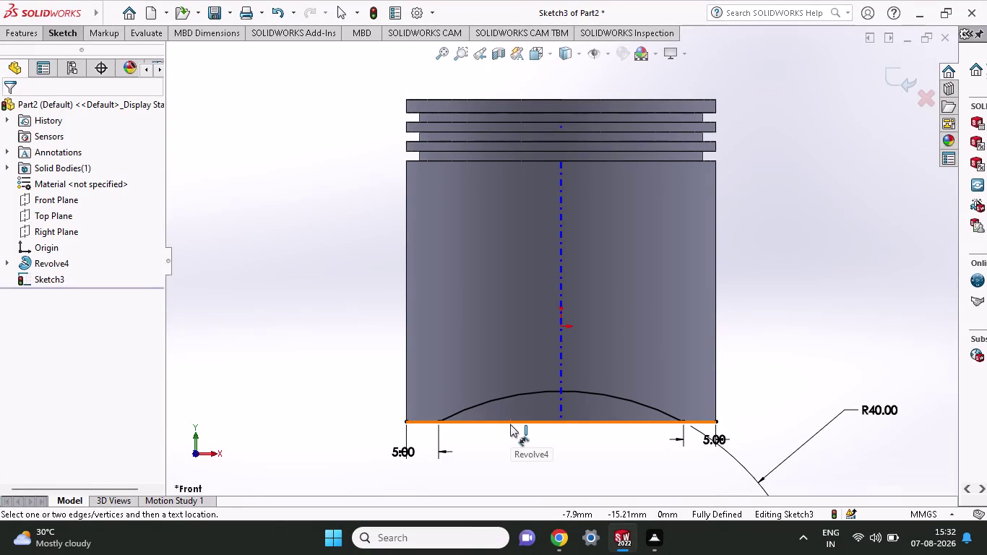
Convert the piston's bottom edge into a line in Sketch3, beneath the R40 arc.
click(17, 37)
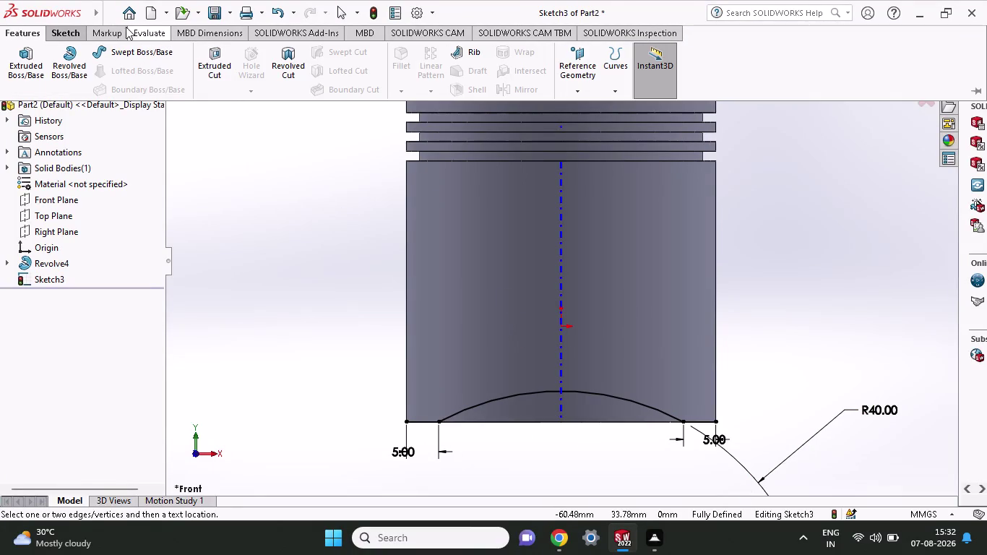
click(108, 30)
click(66, 33)
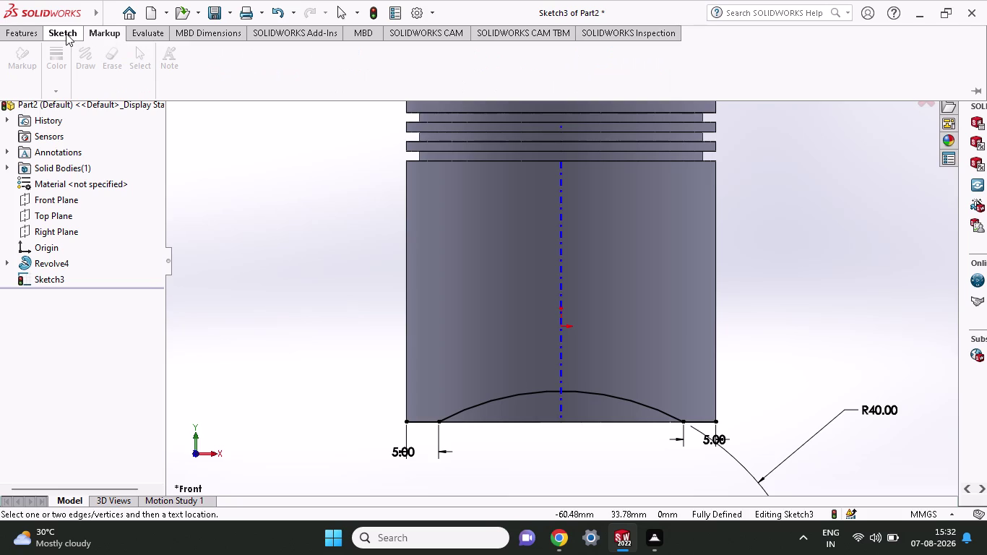
click(258, 60)
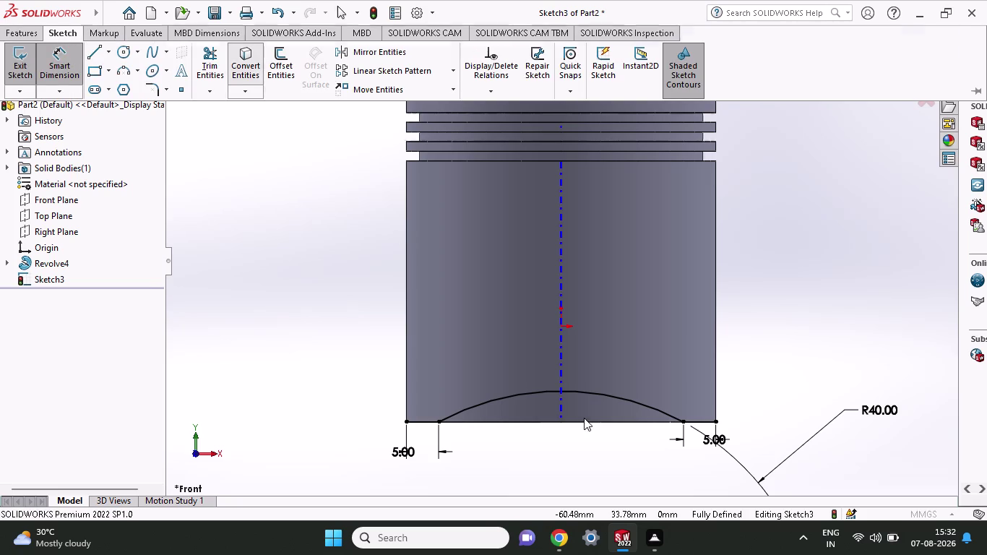
click(582, 423)
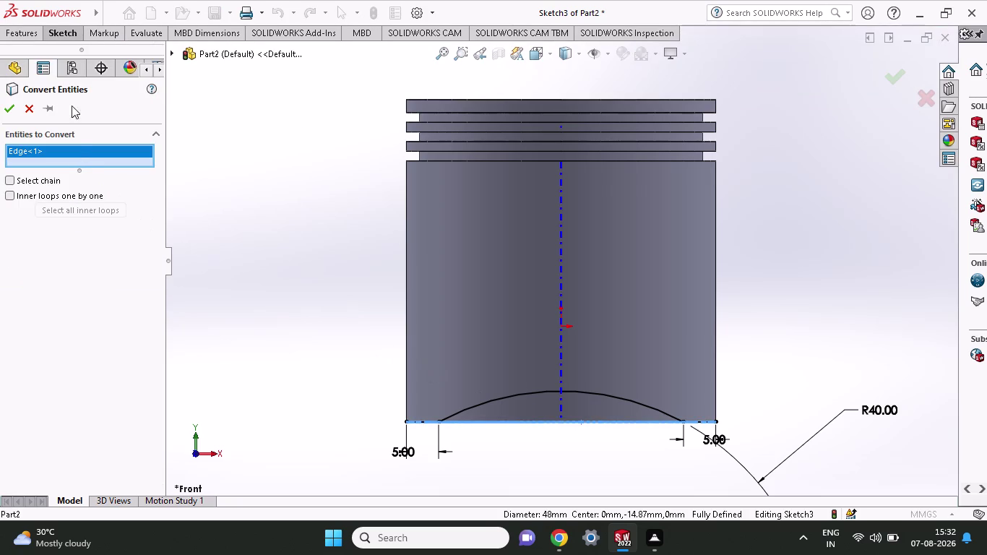
click(15, 109)
click(27, 37)
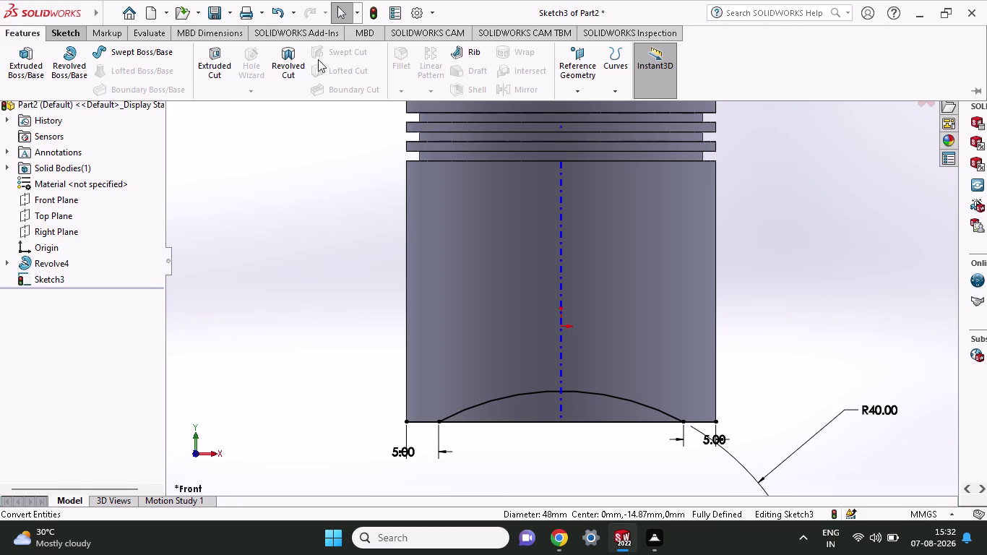
click(66, 34)
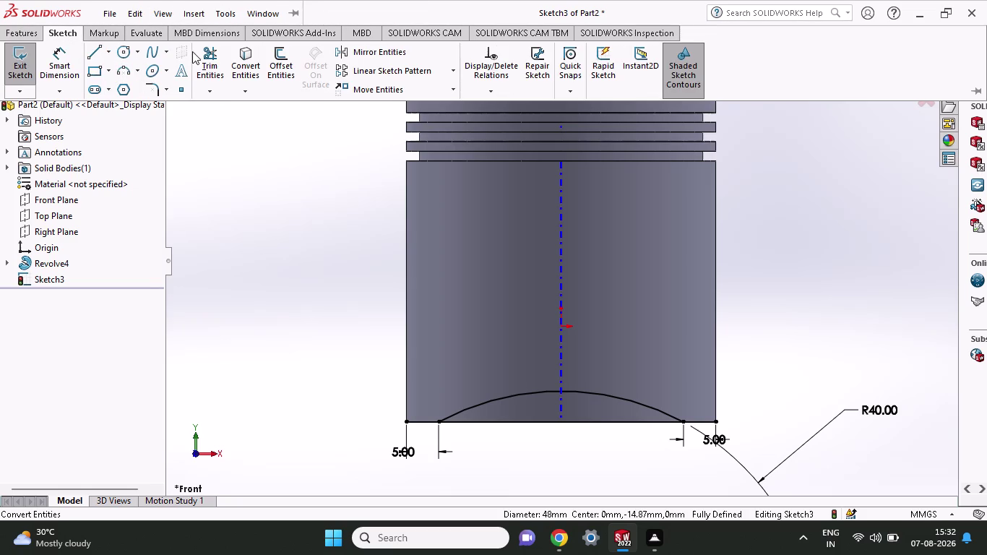
Power-trim the bottom line's end pieces lying outside the R40 arc.
click(210, 49)
drag(424, 403, 425, 445)
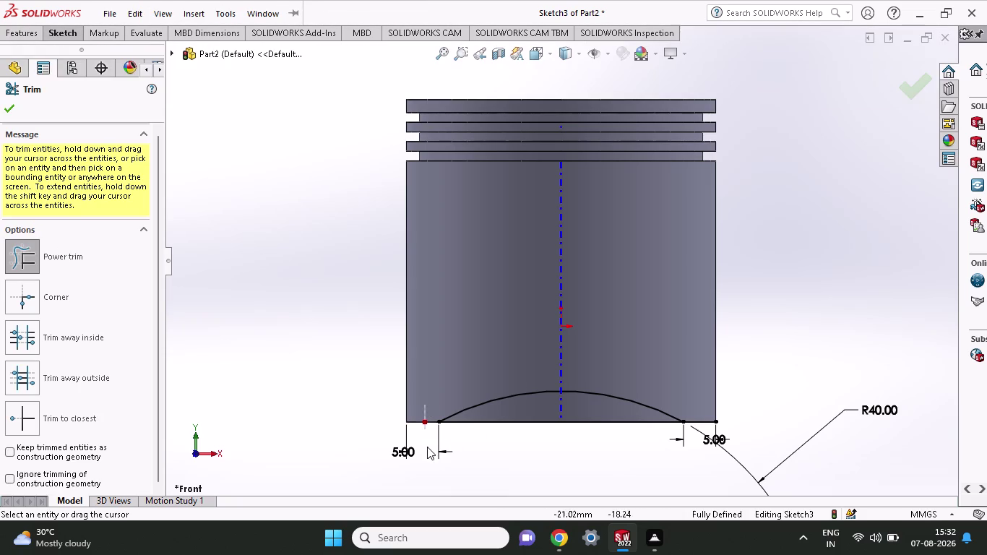
drag(426, 445, 427, 448)
drag(699, 395, 707, 452)
click(15, 113)
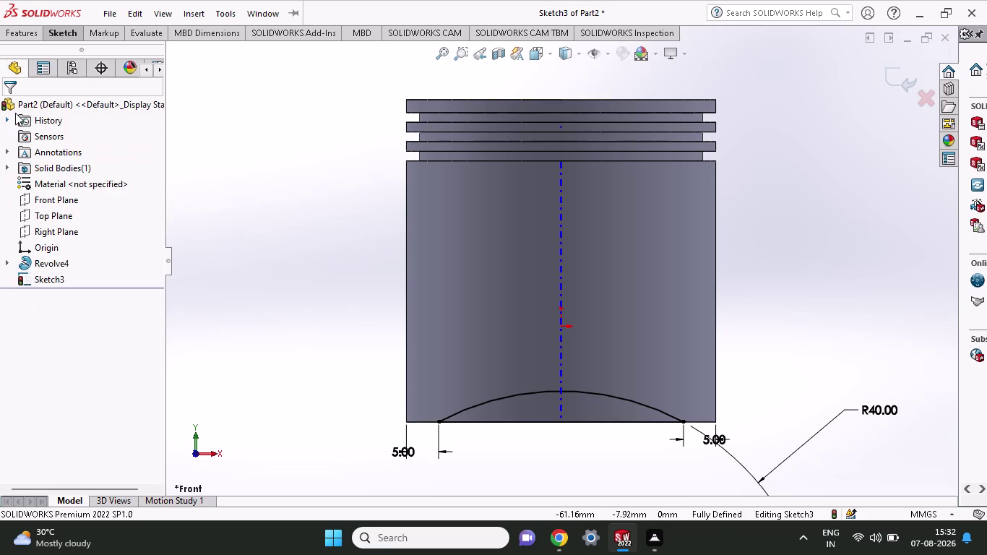
Begin an extruded cut from the closed arc-and-line profile.
click(35, 41)
click(33, 33)
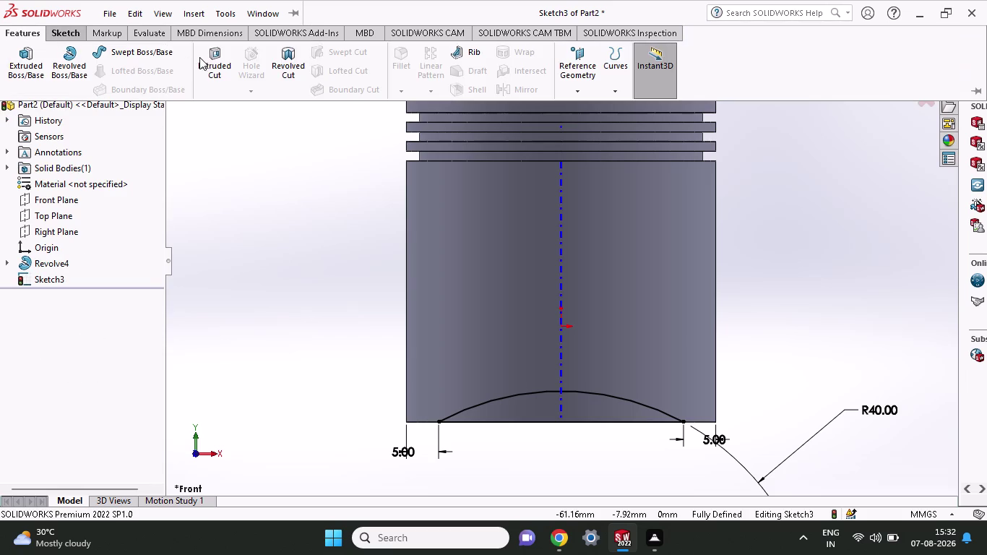
click(205, 56)
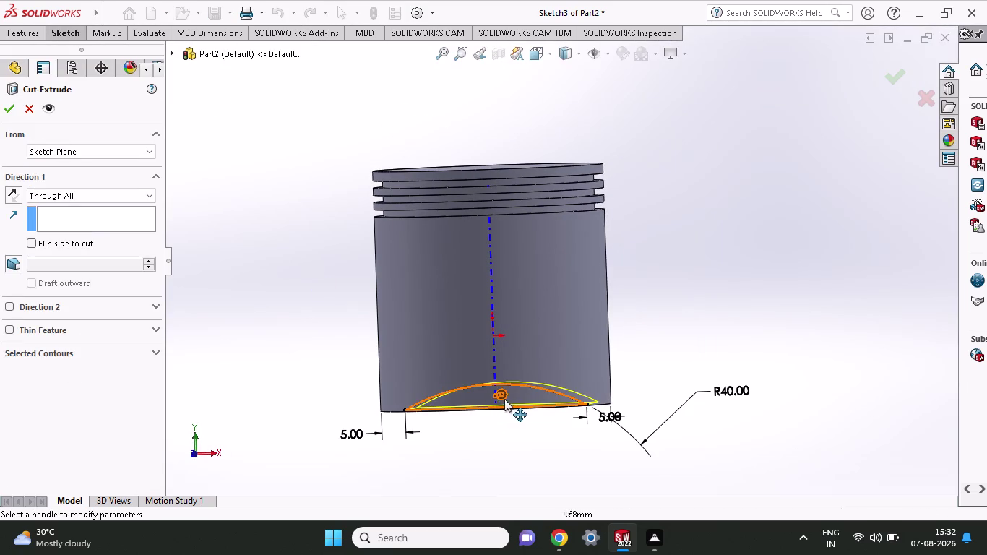
Cut the arc profile Through All in both directions to create Cut-Extrude1.
middle_drag(687, 343, 635, 366)
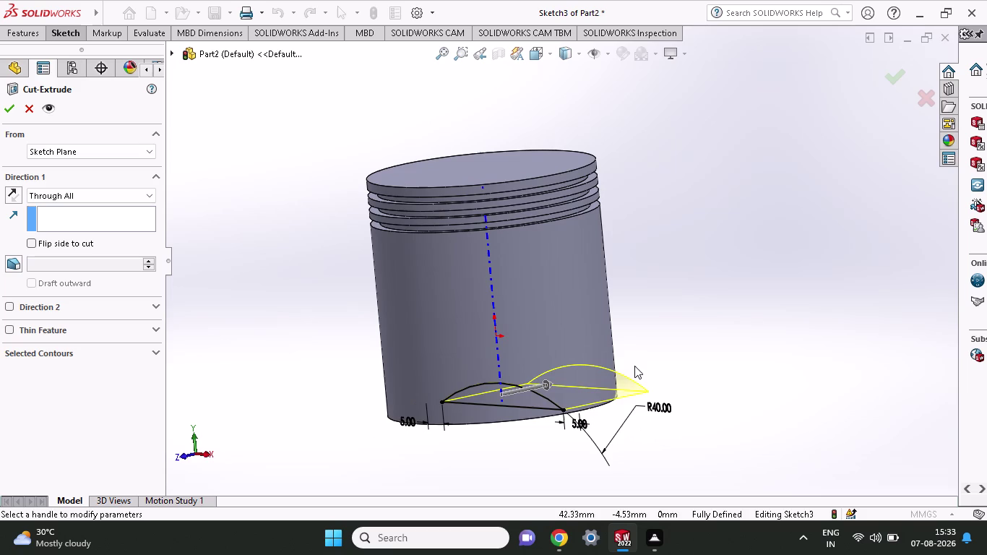
drag(548, 383, 410, 413)
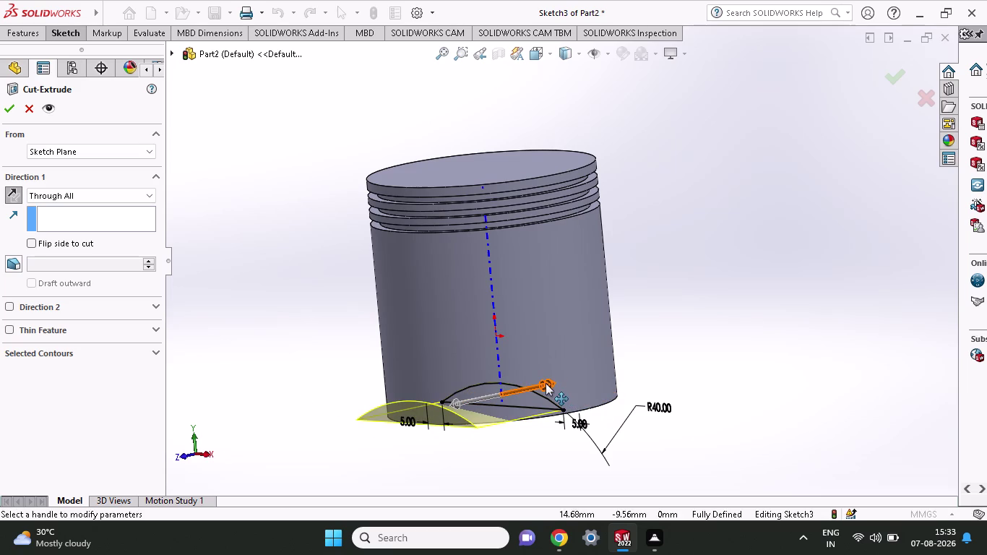
drag(545, 384, 674, 374)
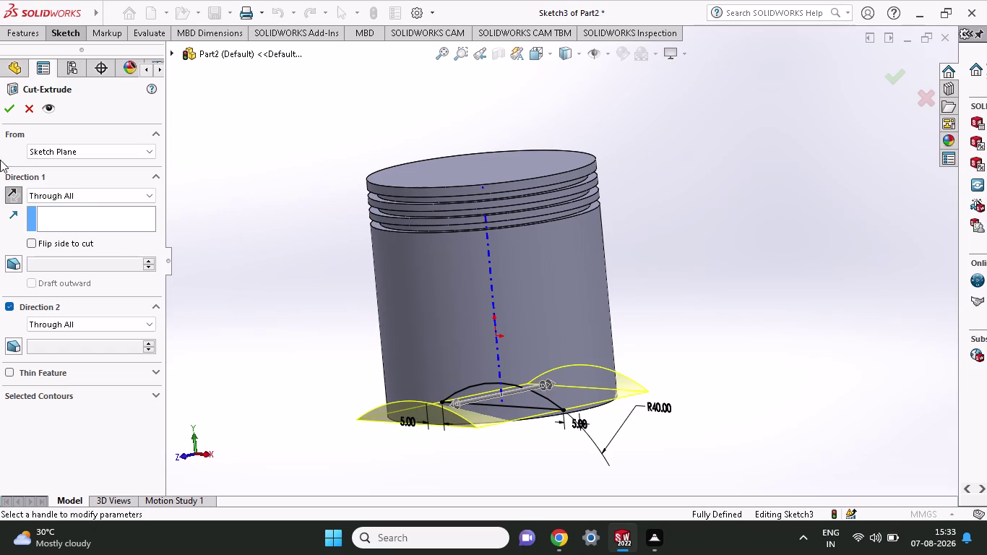
click(5, 107)
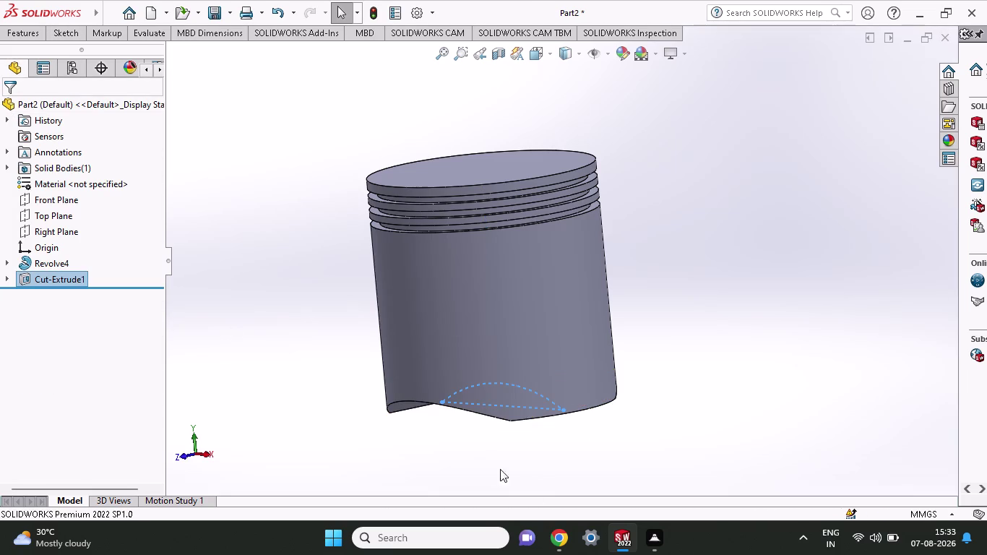
middle_drag(470, 436, 520, 436)
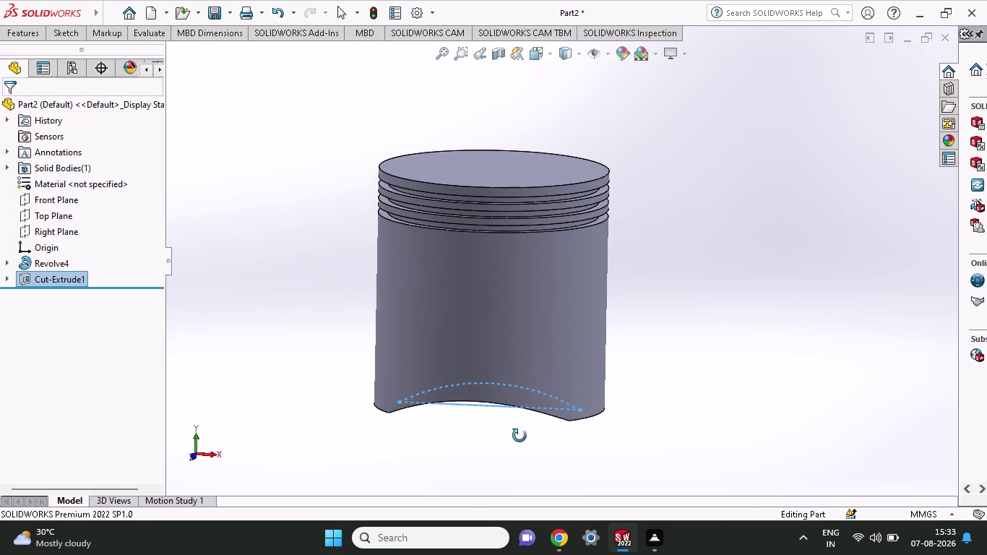
middle_drag(520, 436, 536, 418)
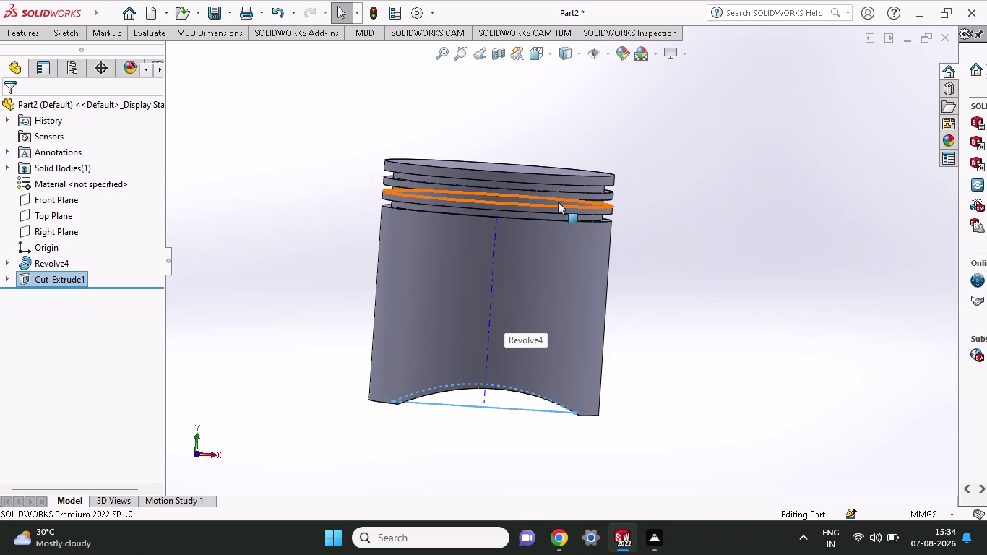
click(215, 458)
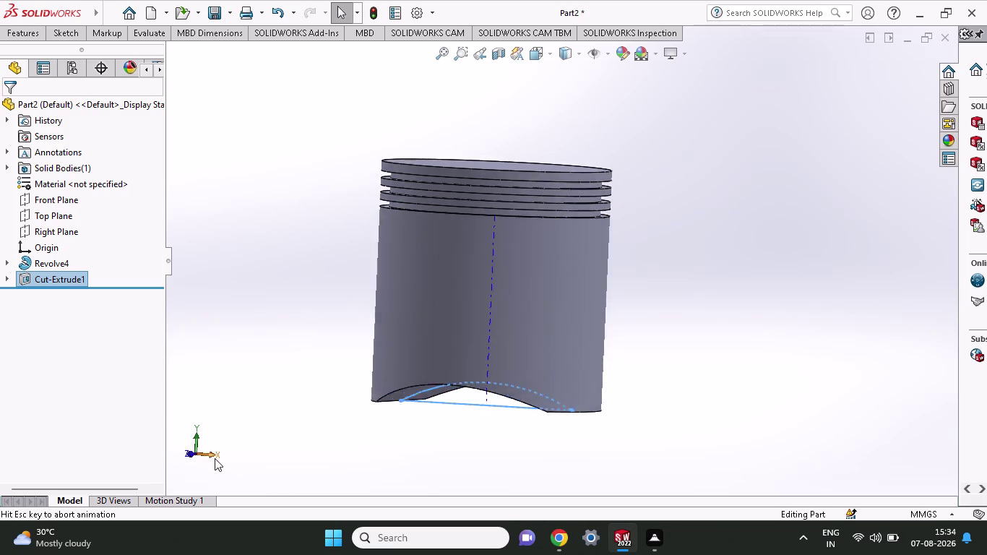
click(182, 453)
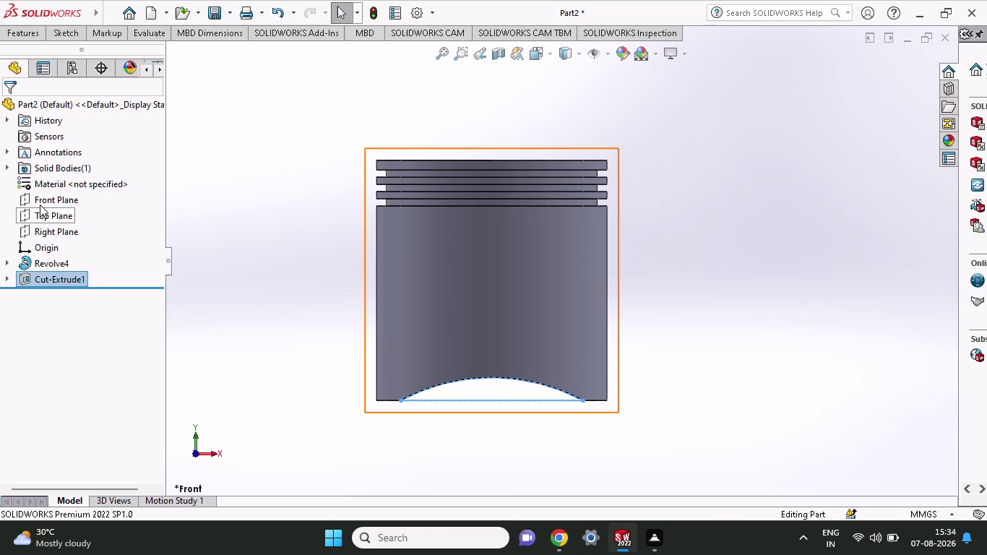
Start an empty Sketch4 on the piston's Front Plane.
right_click(39, 205)
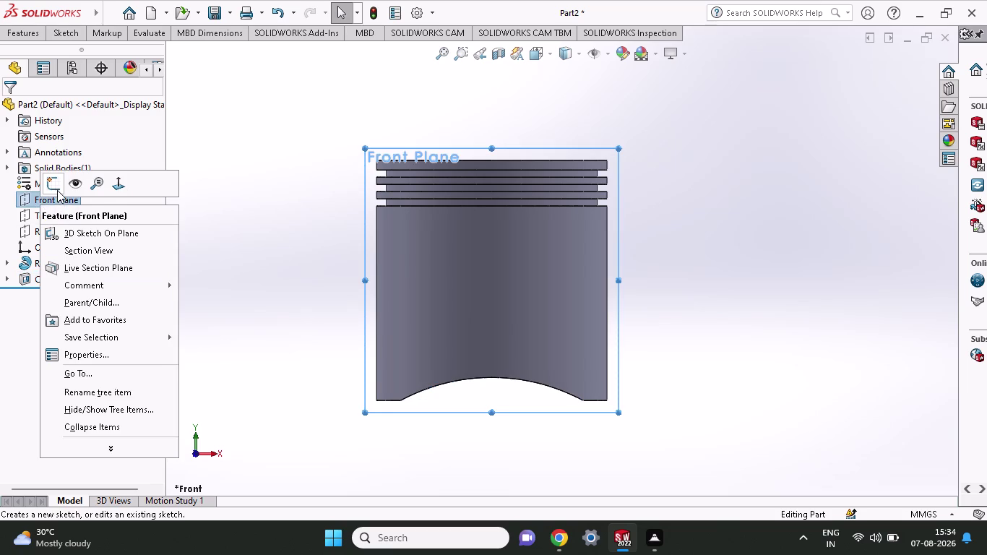
click(57, 190)
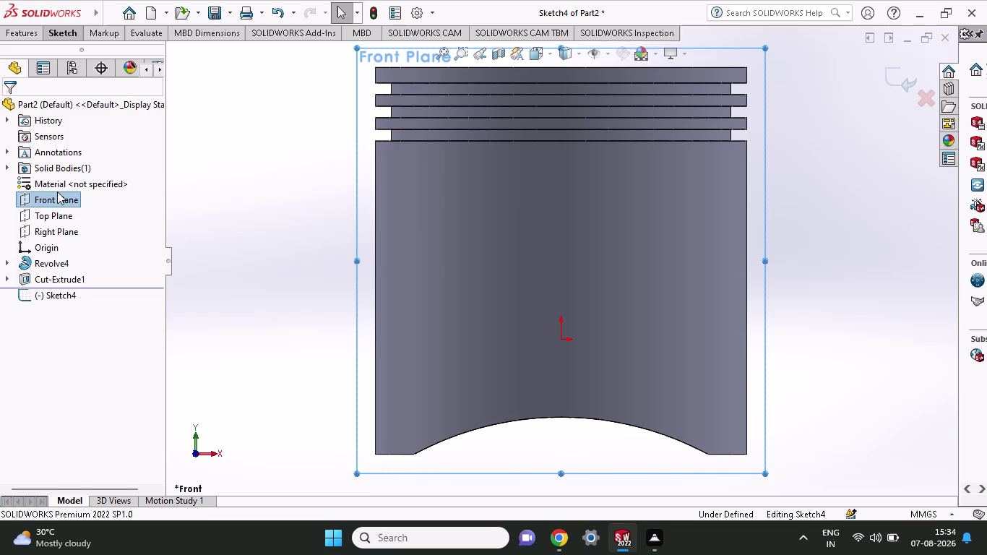
key(e)
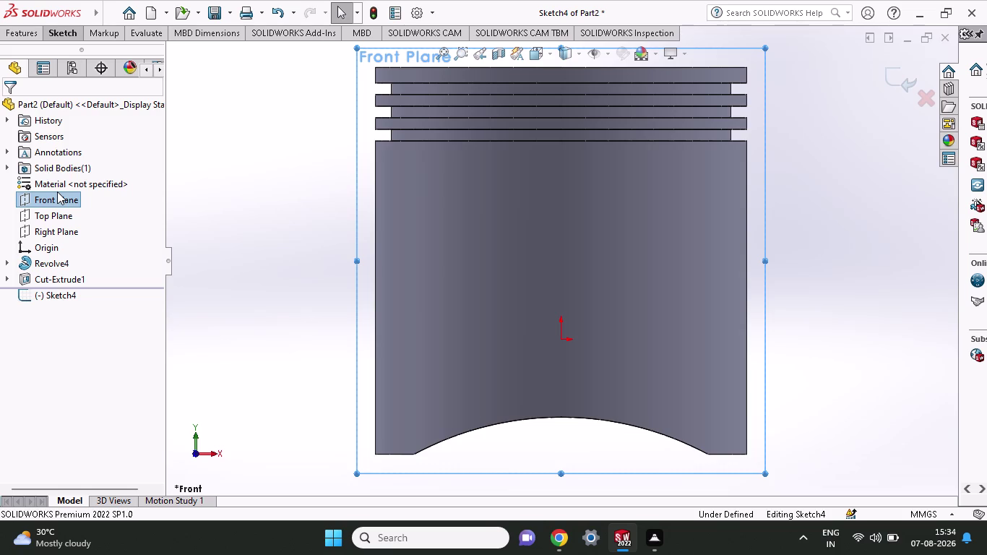